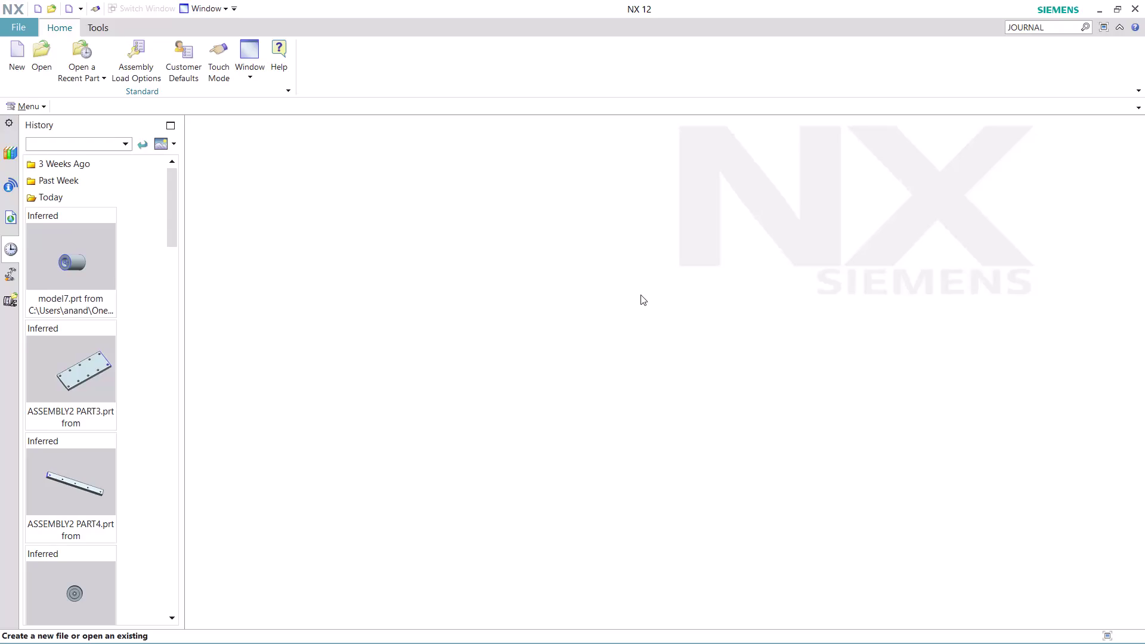
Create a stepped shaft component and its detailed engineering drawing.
Search Command Finder for JOURNAL to list the nine journal commands.
key(ctrl+super+F24)
scroll(down, 3)
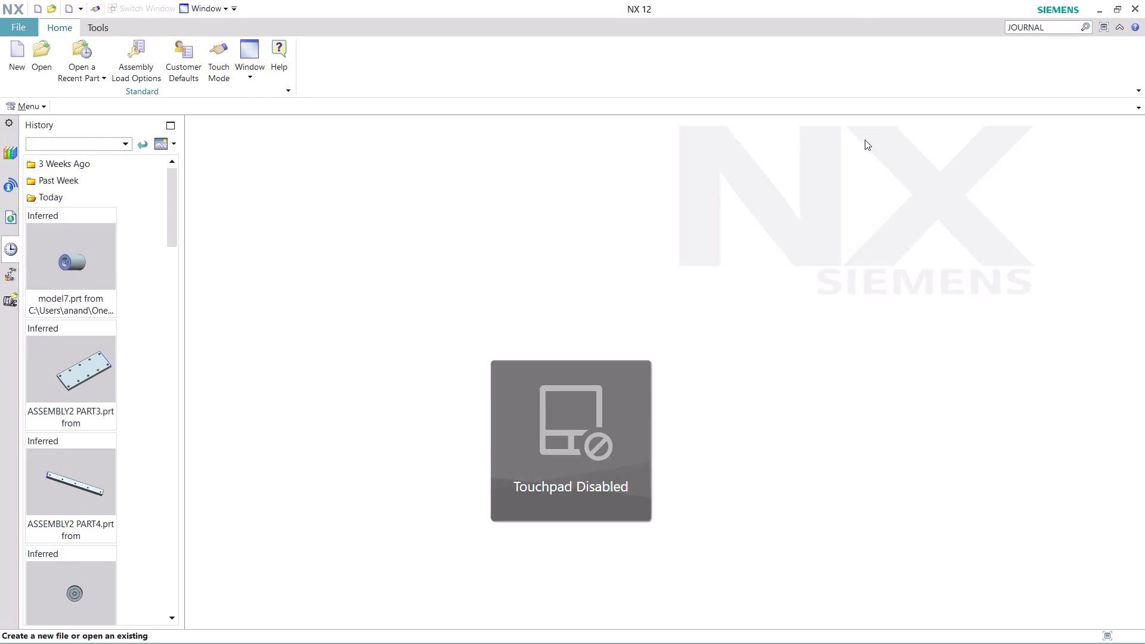
click(1051, 29)
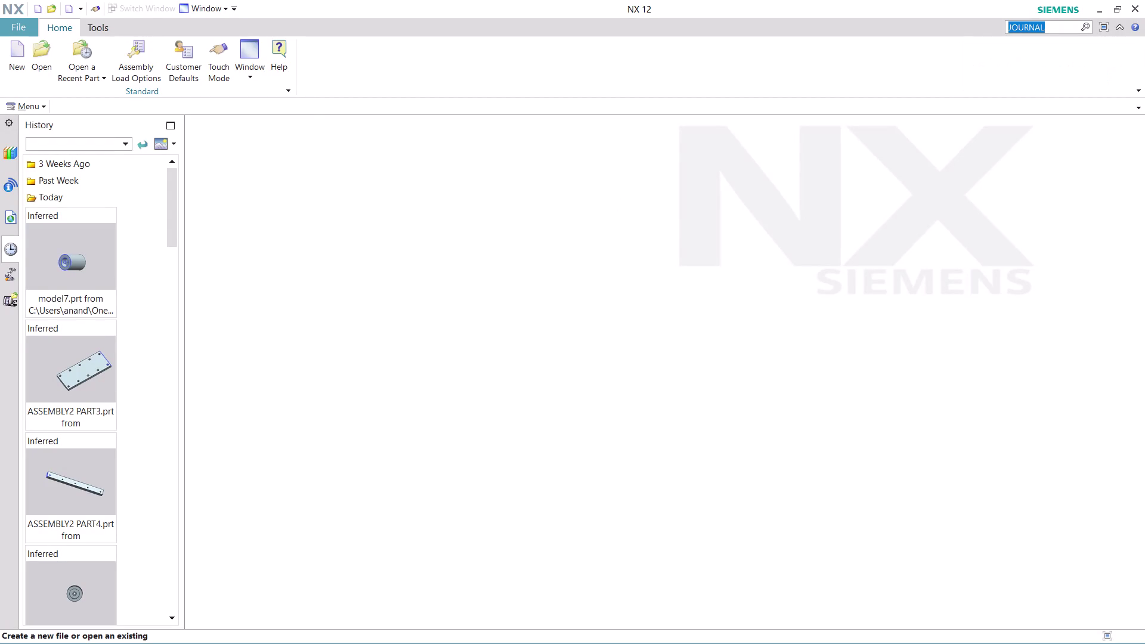
key(Return)
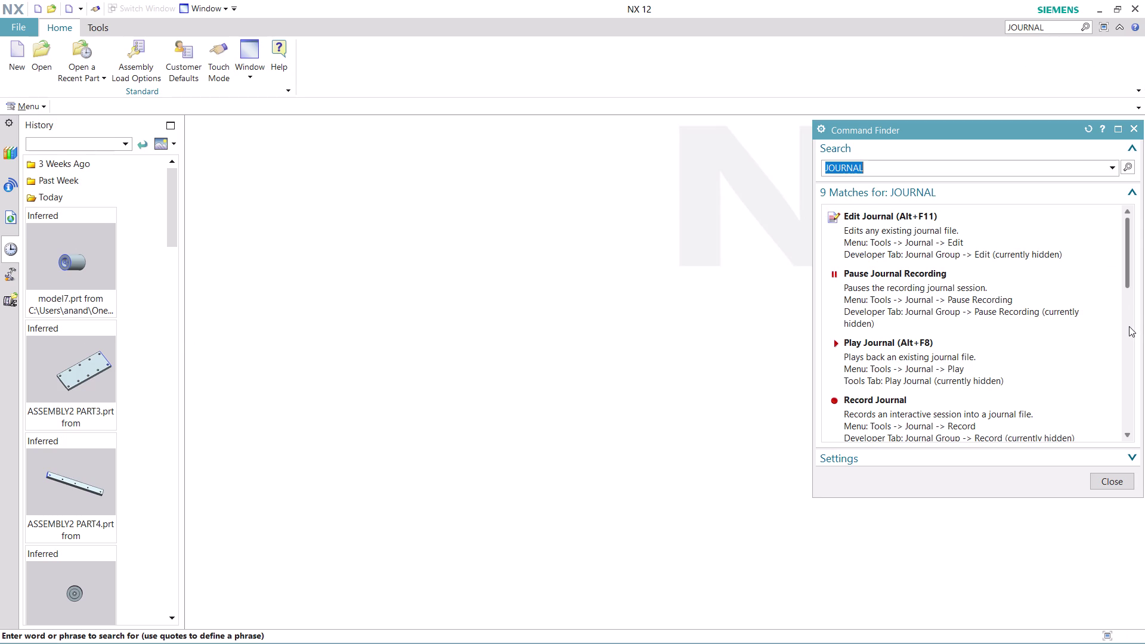
Choose Record Journal from the search results and accept the Journal Record warning.
click(899, 409)
click(889, 372)
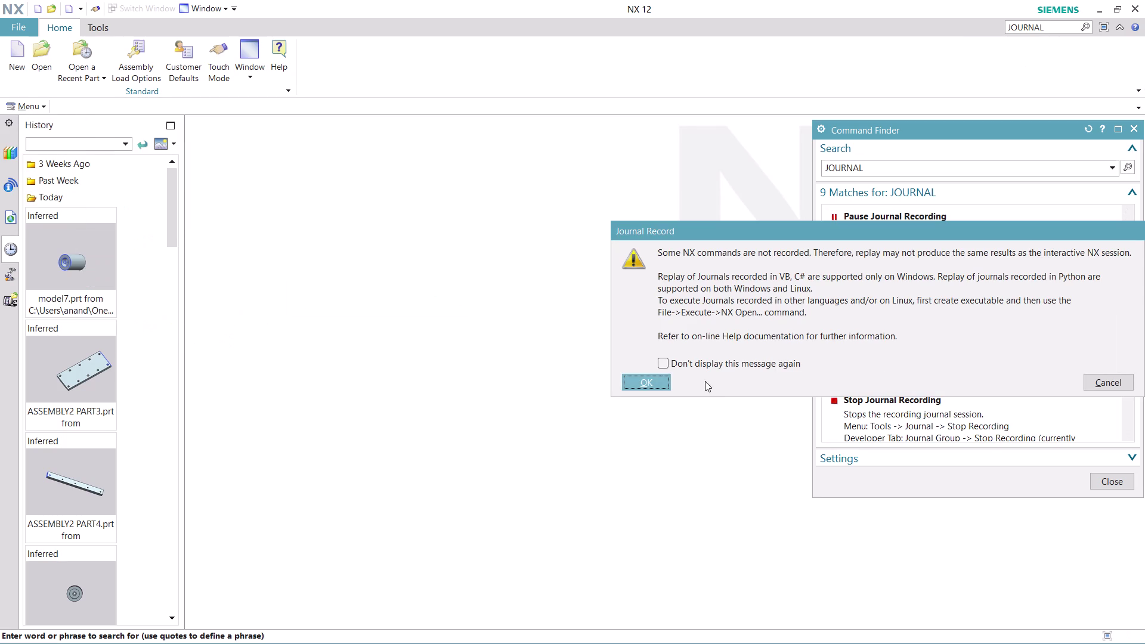
click(646, 377)
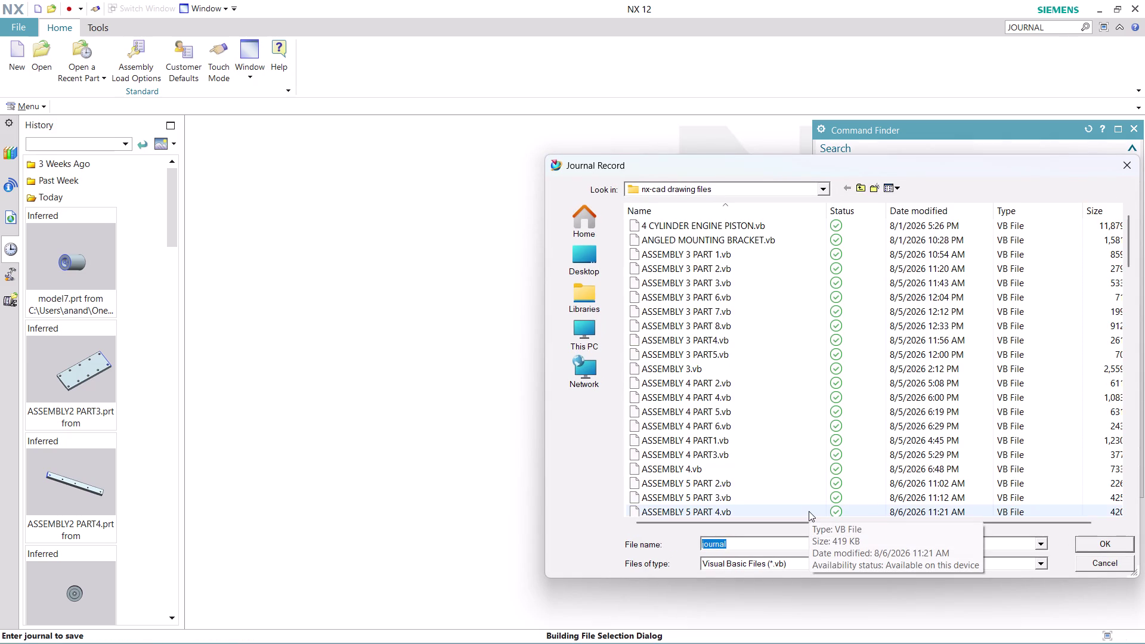
Save the journal file as 'ASSEMBLY 16 PART' and close the command search results.
key(a)
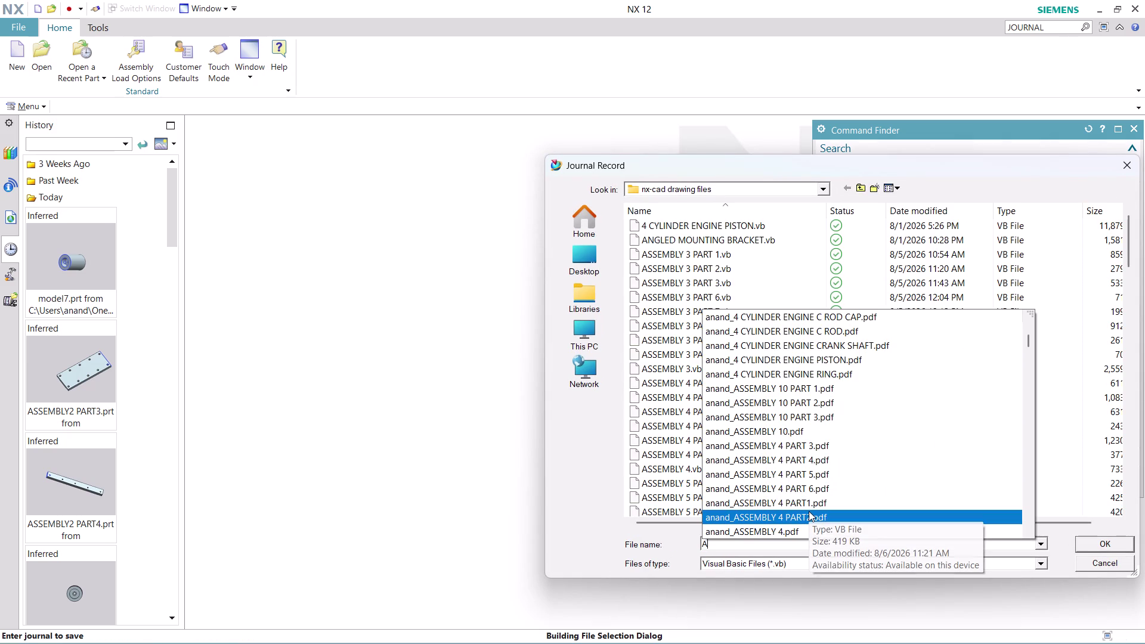
text(SS)
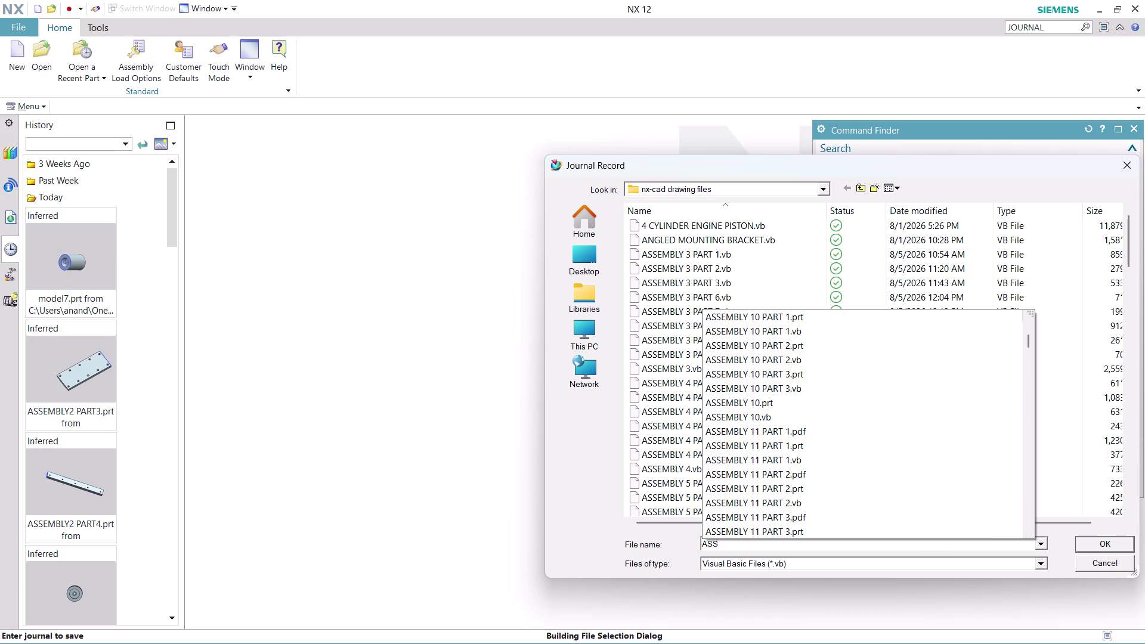
text(EMBLY)
key(space)
key(1)
text(6)
key(space)
text(PART)
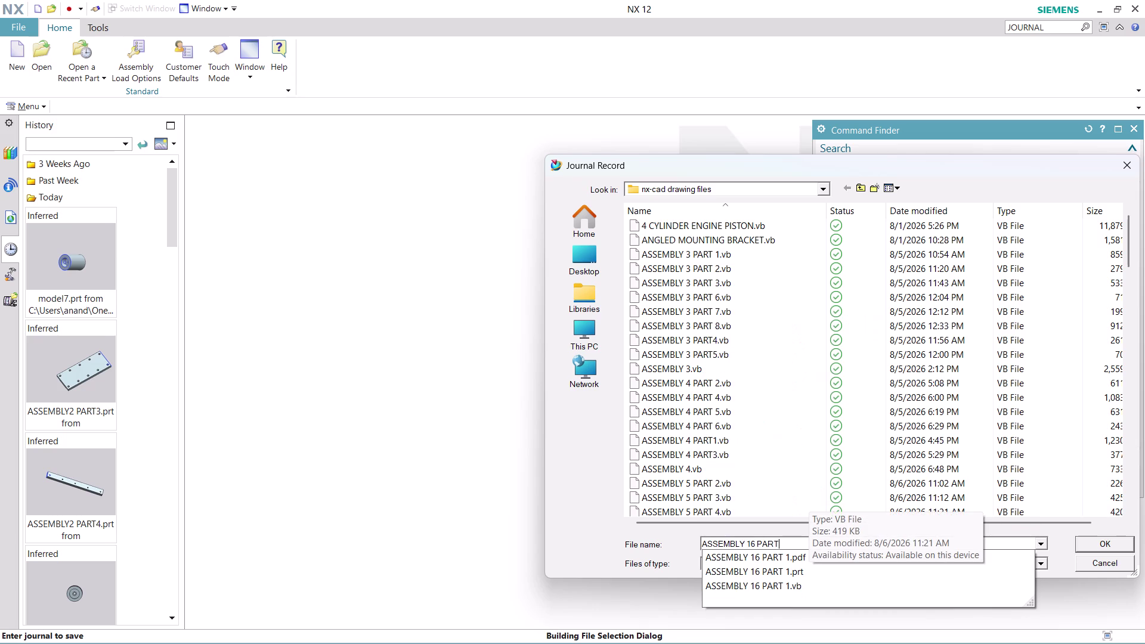
key(space)
key(2)
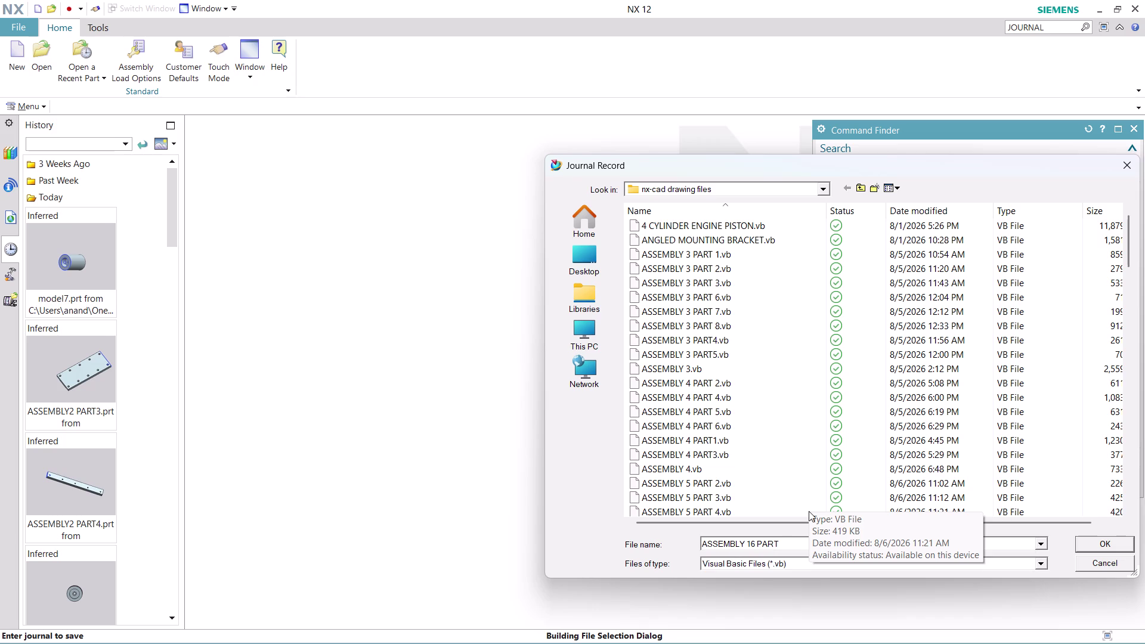
key(Return)
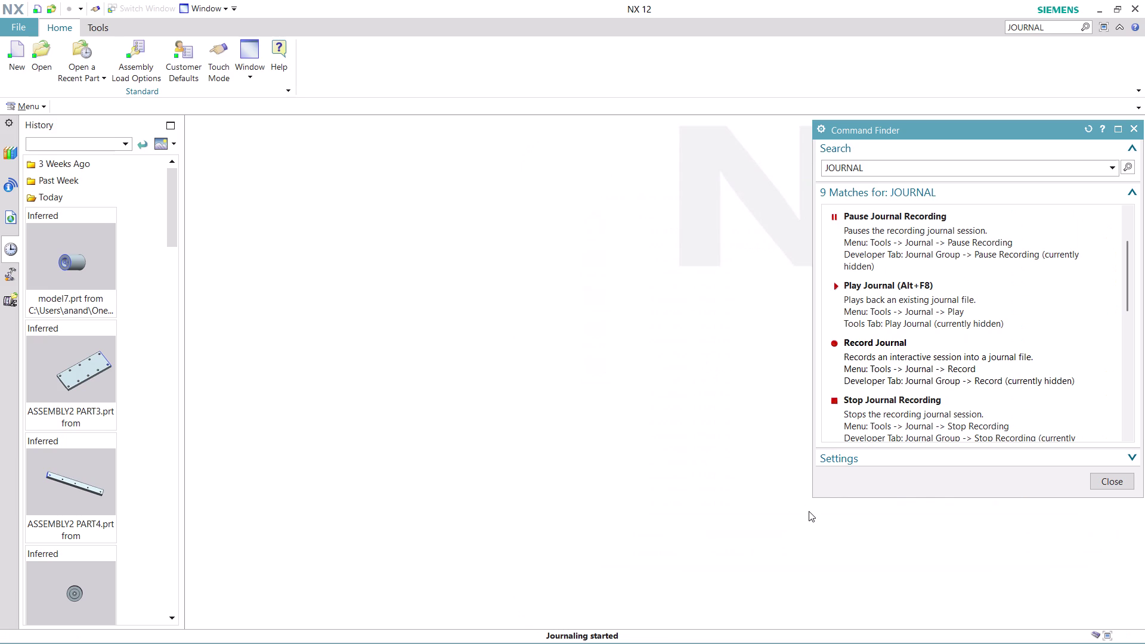
click(1117, 489)
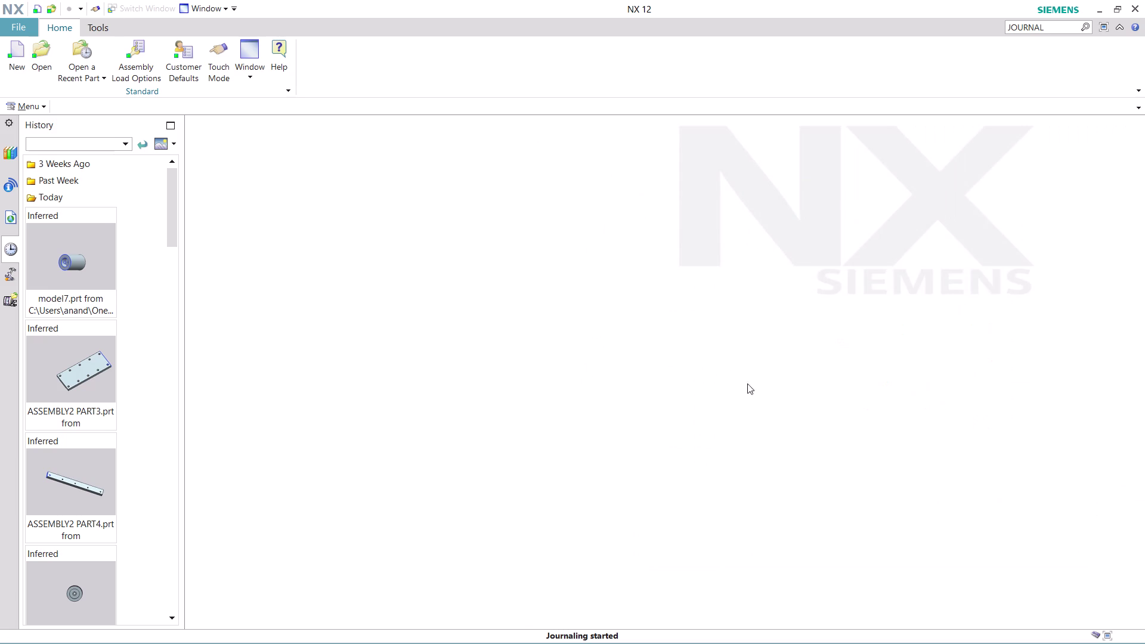
Create a new part, model8, from the Model template.
click(18, 66)
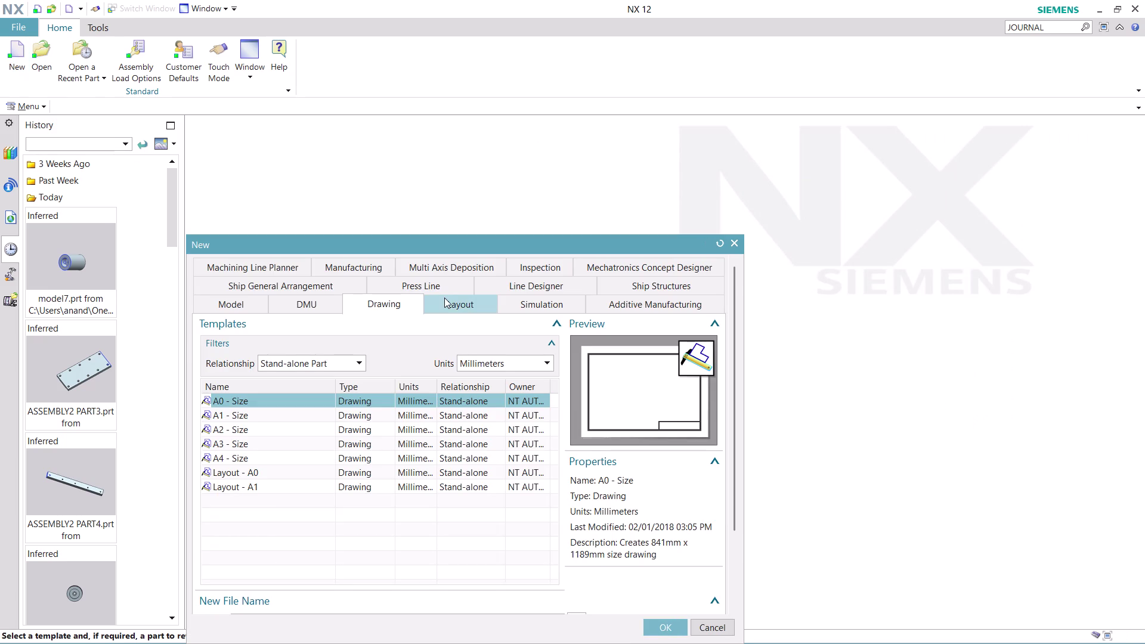
click(233, 298)
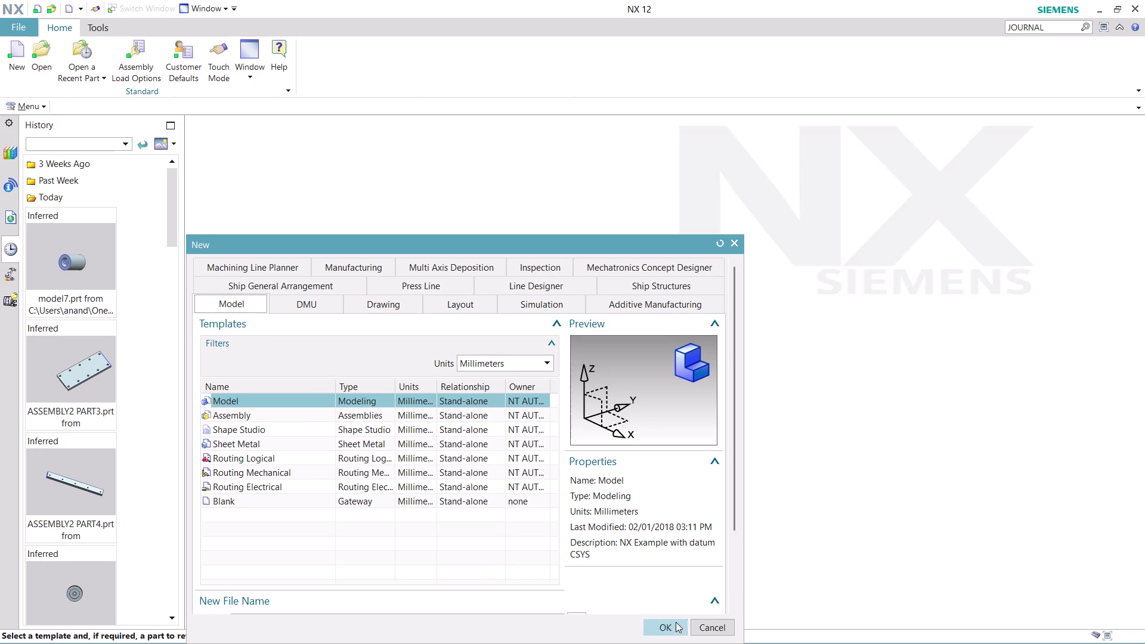
click(673, 624)
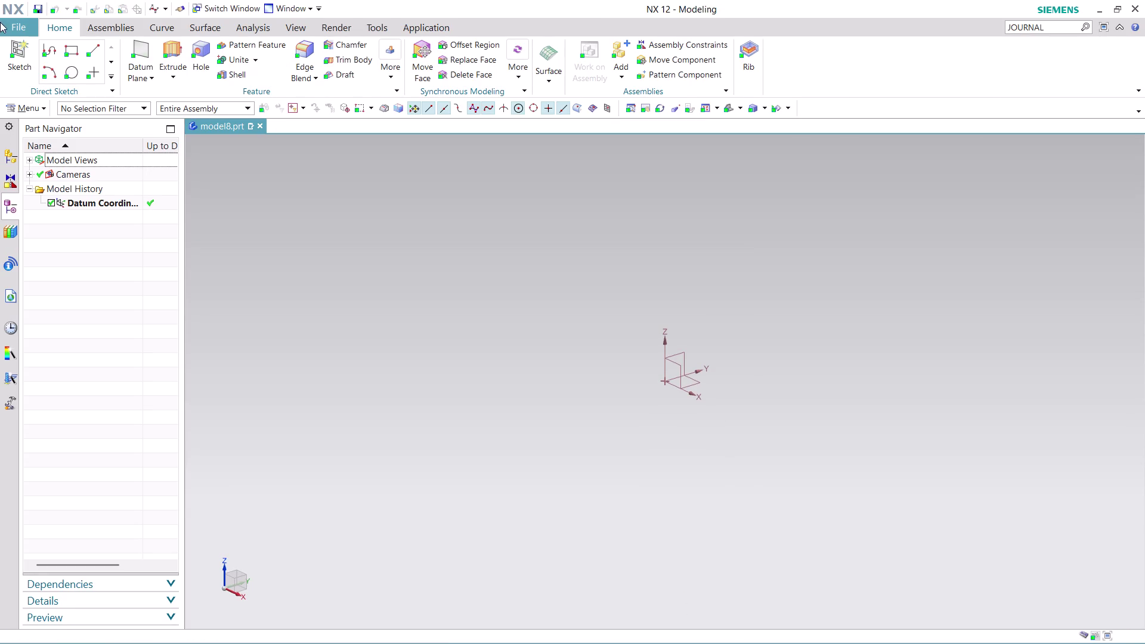
Start a new sketch via Menu > Insert and pick the XY datum plane.
click(29, 112)
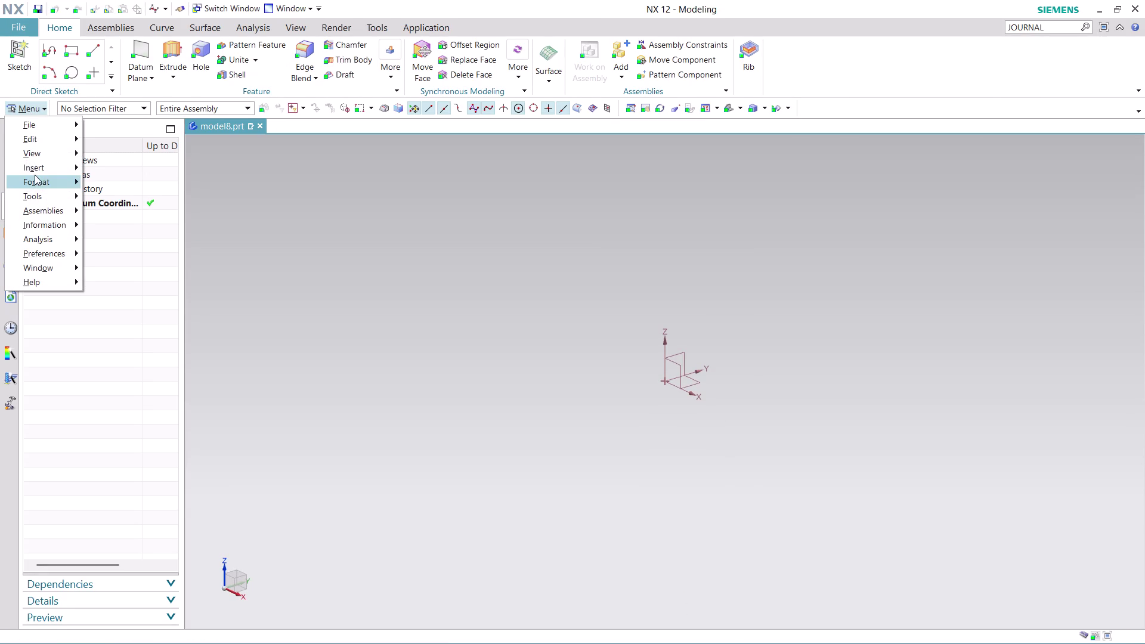
click(139, 181)
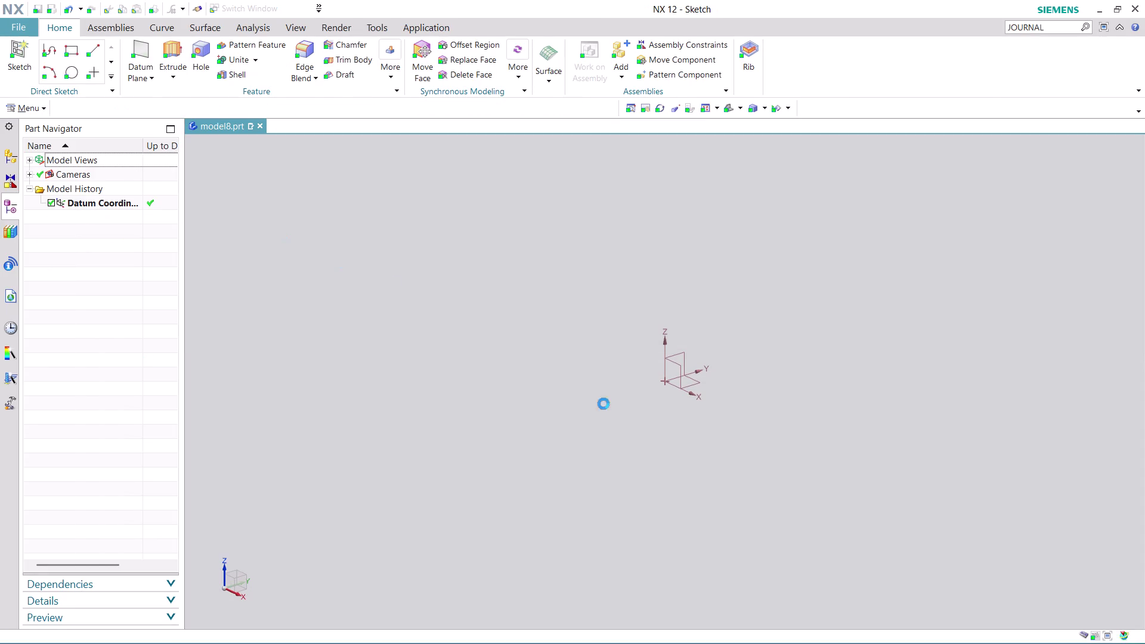
click(701, 385)
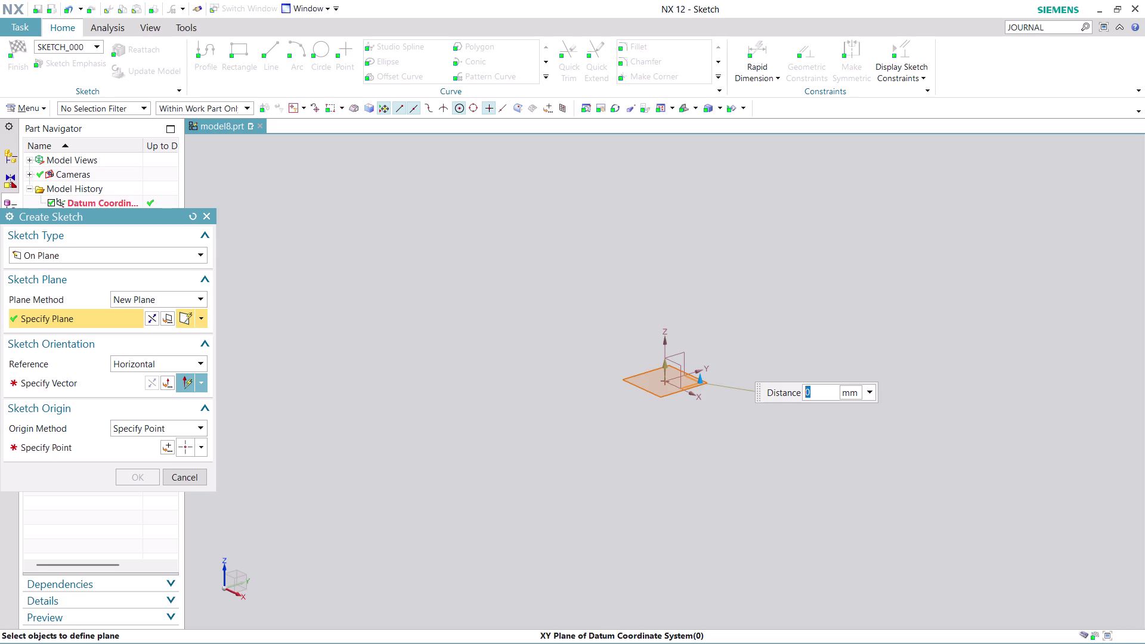
Accept the XY plane, set horizontal reference and datum-origin point, and open SKETCH_000.
click(96, 375)
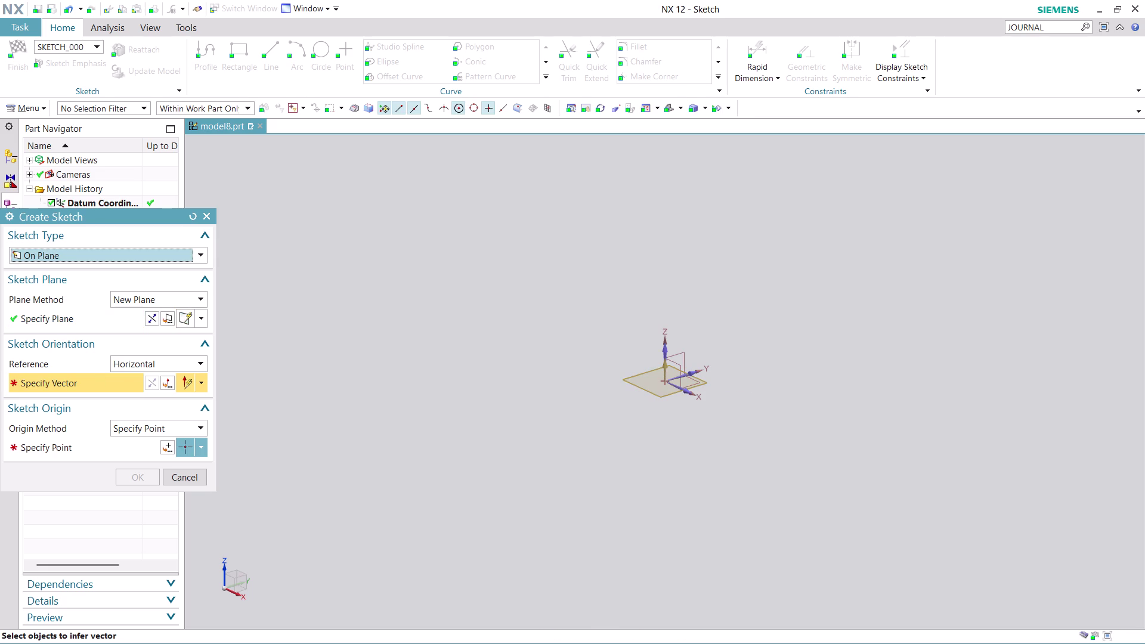
click(695, 373)
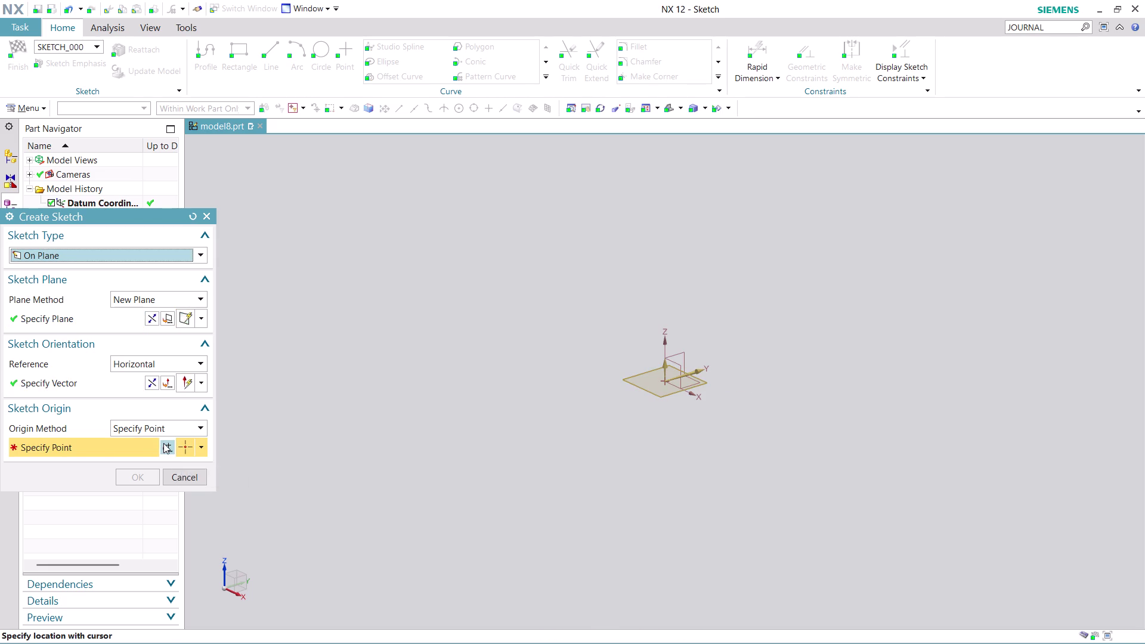
click(165, 443)
click(130, 469)
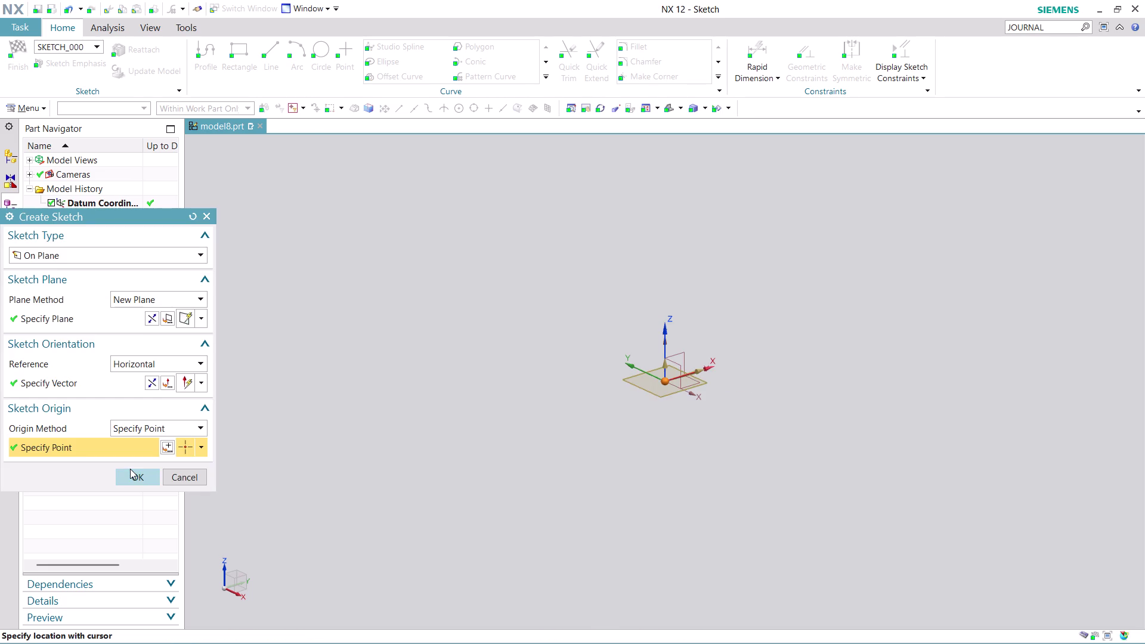
click(128, 475)
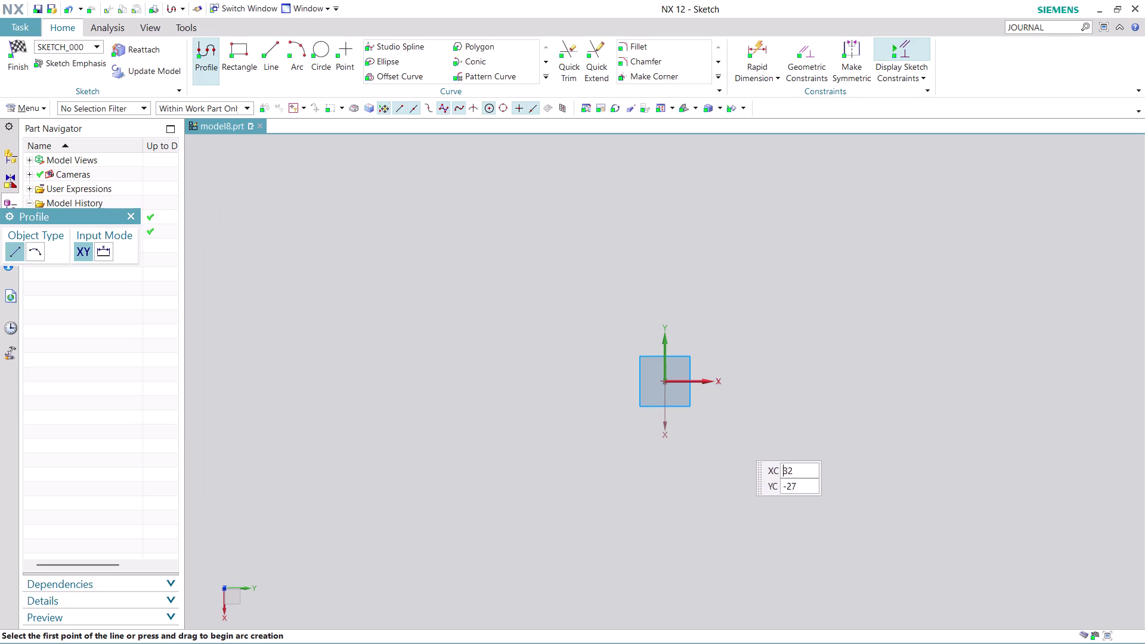